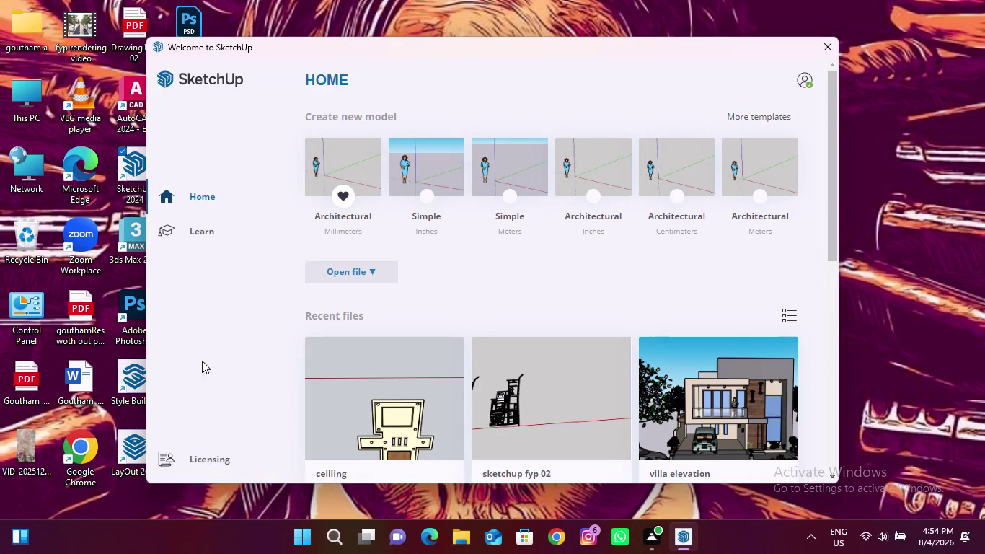
Open the recent 'ceilling' model from the SketchUp Welcome screen.
click(335, 413)
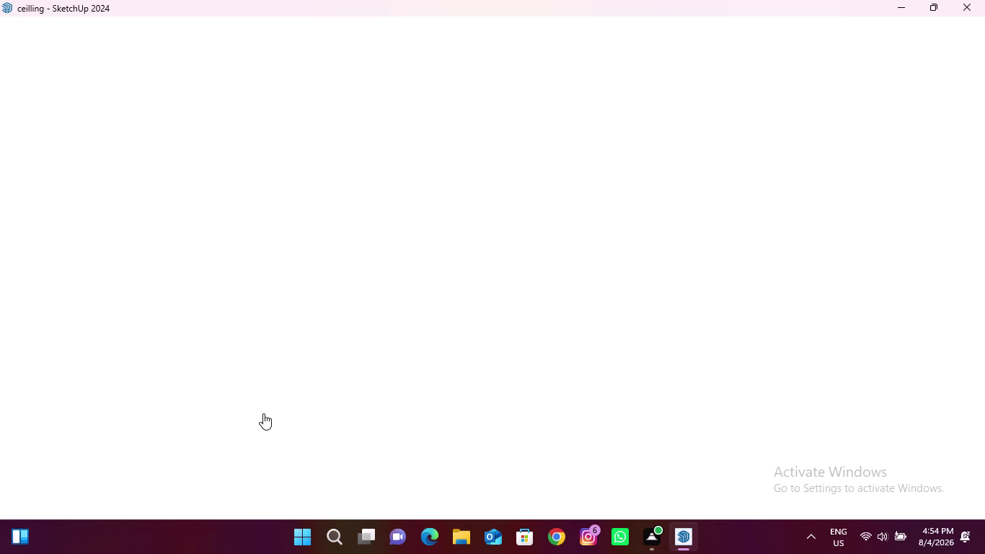
click(316, 542)
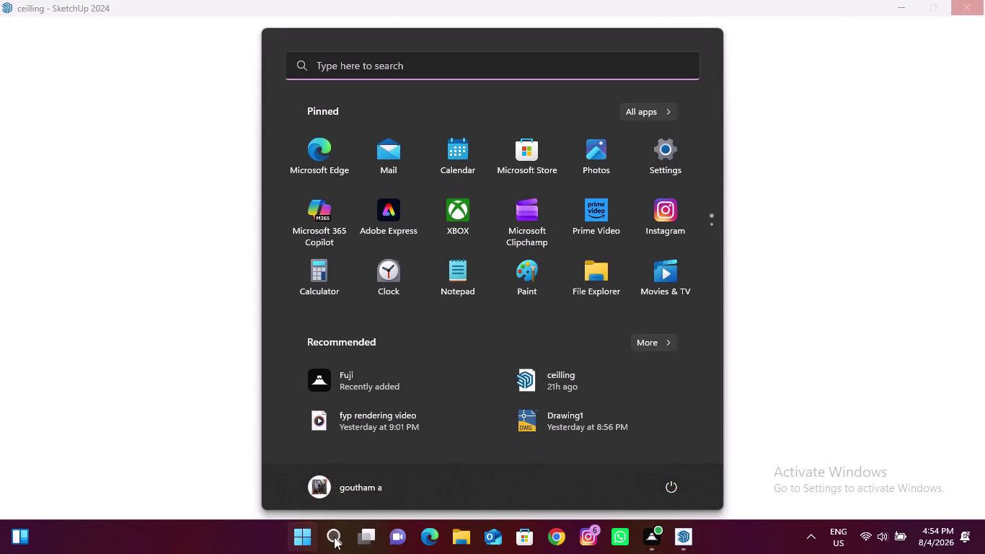
Launch Snipping Tool from the Start menu search and move it off the model.
click(340, 532)
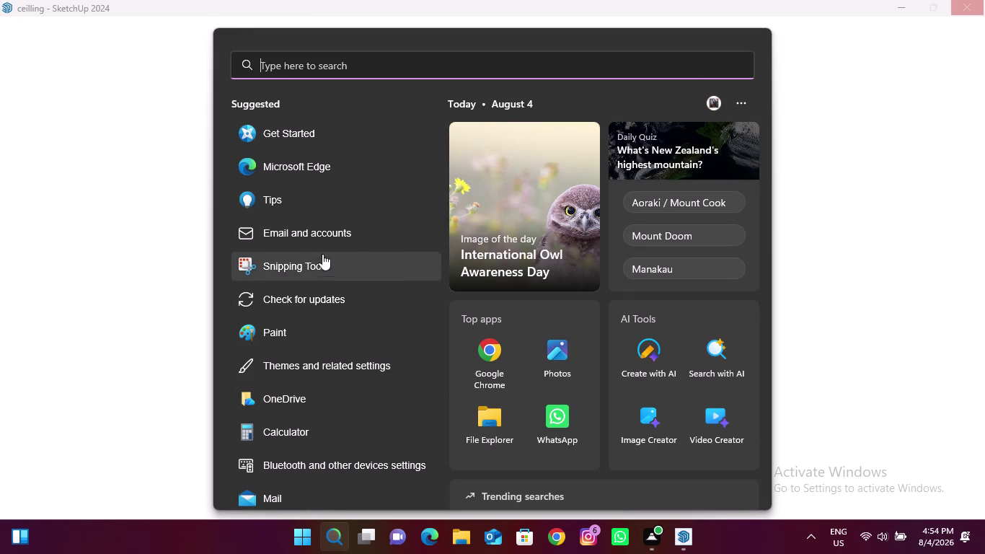
click(322, 263)
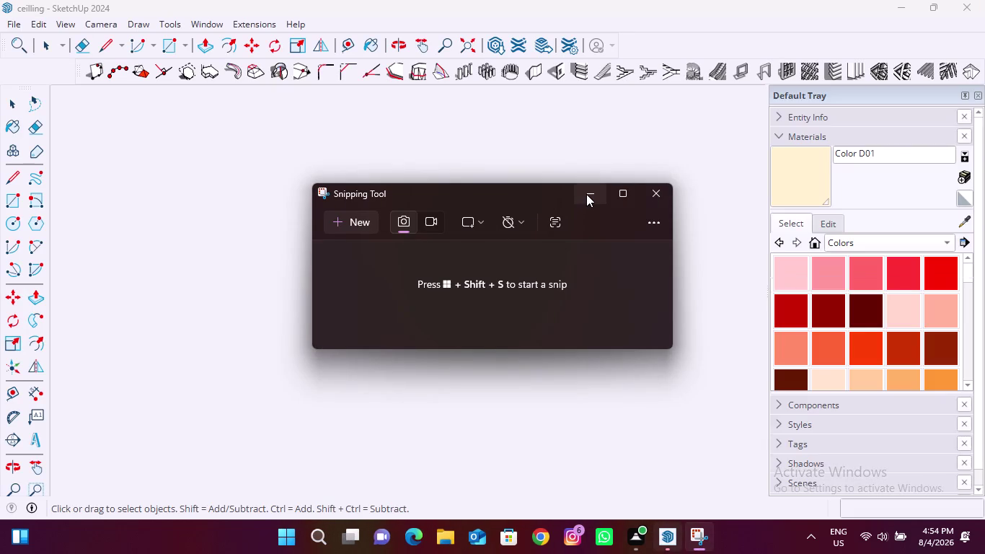
drag(464, 201, 487, 215)
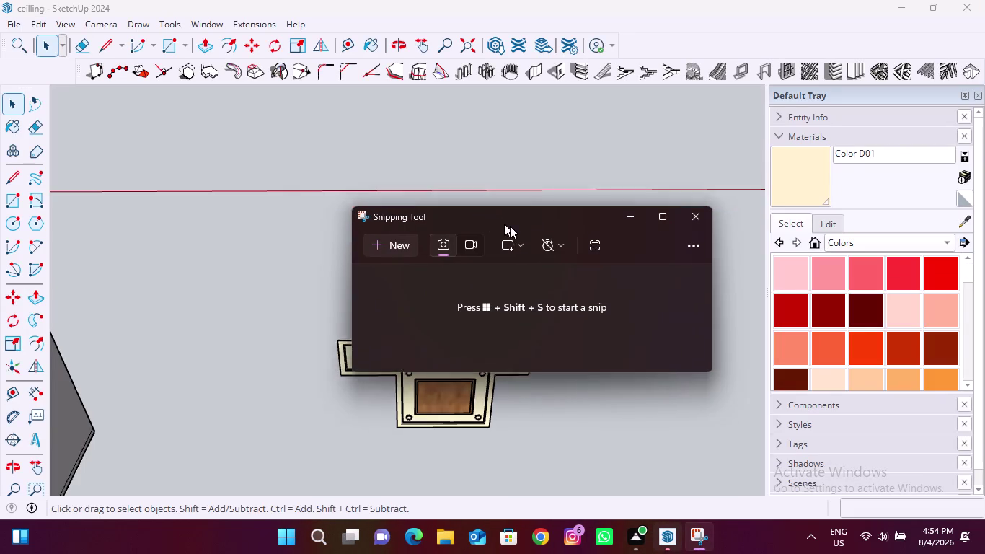
Move Snipping Tool to the right and zoom to center the ceilling model.
drag(487, 215, 782, 226)
scroll(up, 3)
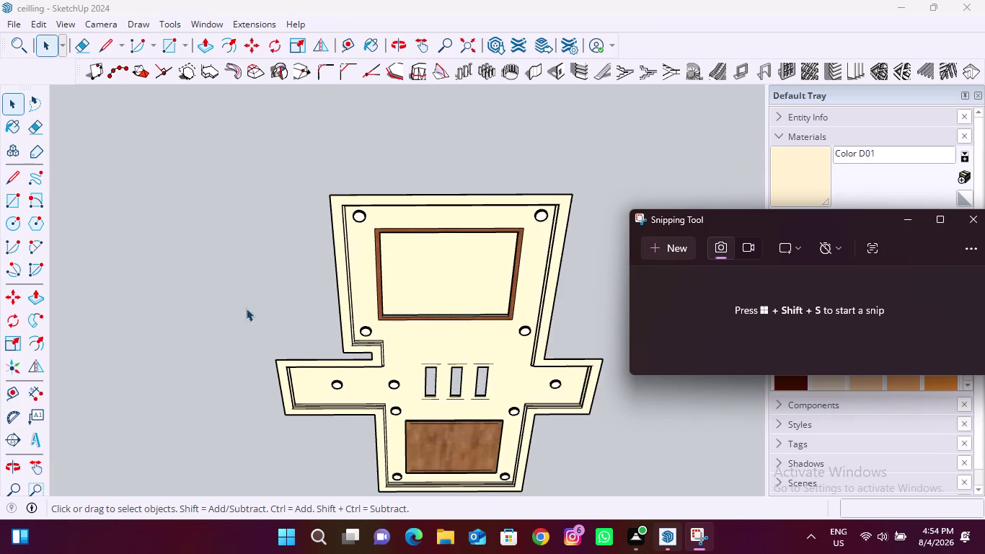
scroll(down, 3)
scroll(up, 3)
scroll(down, 3)
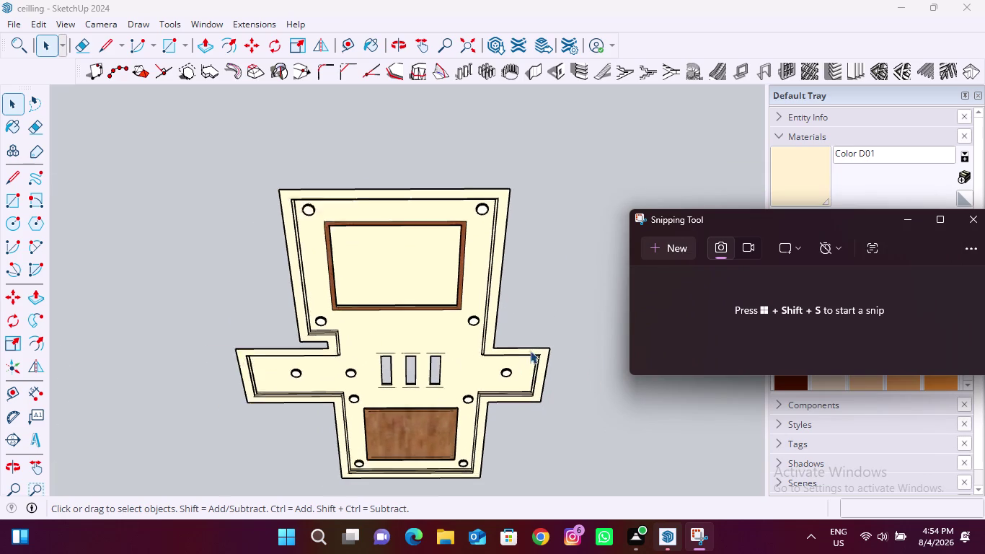
scroll(down, 3)
scroll(up, 3)
scroll(up, 3)
scroll(up, 3)
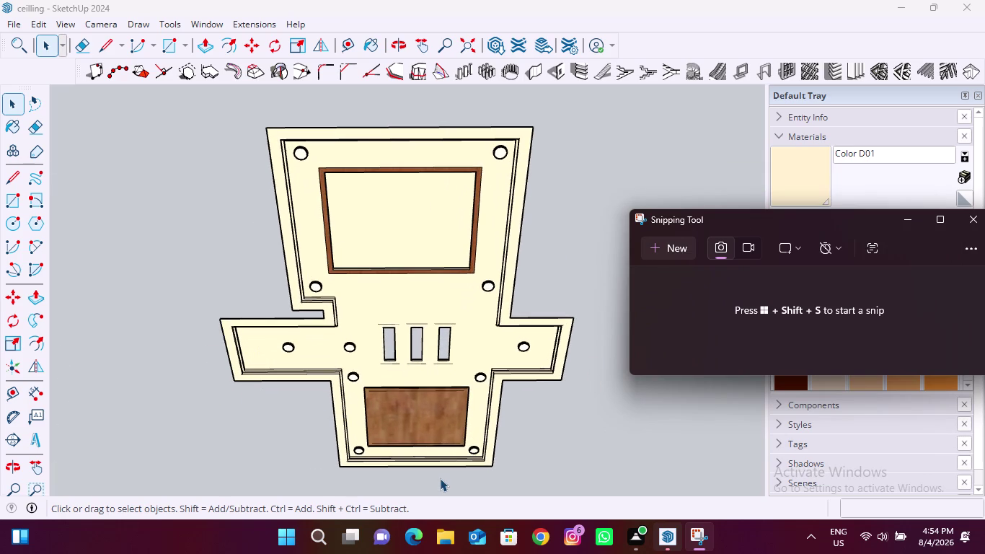
scroll(up, 3)
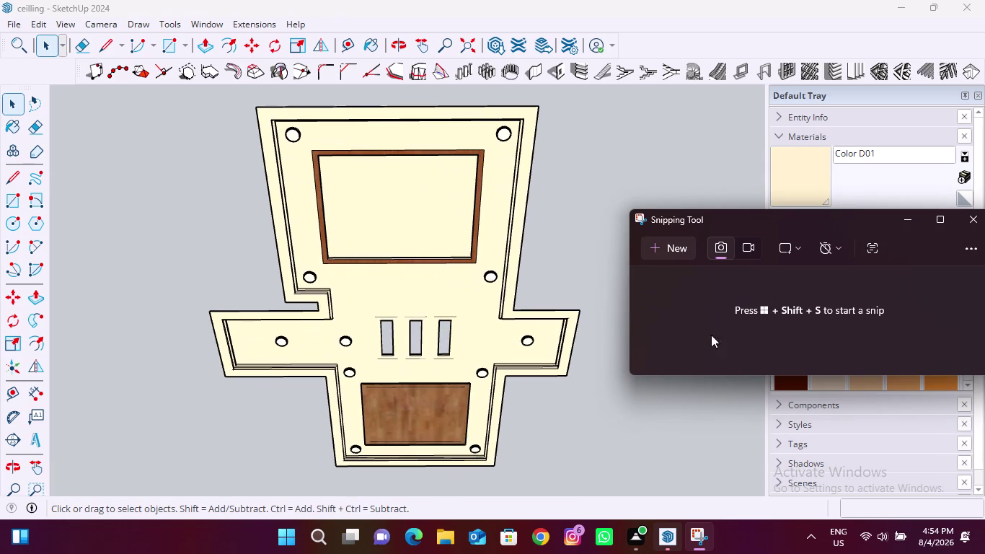
click(665, 244)
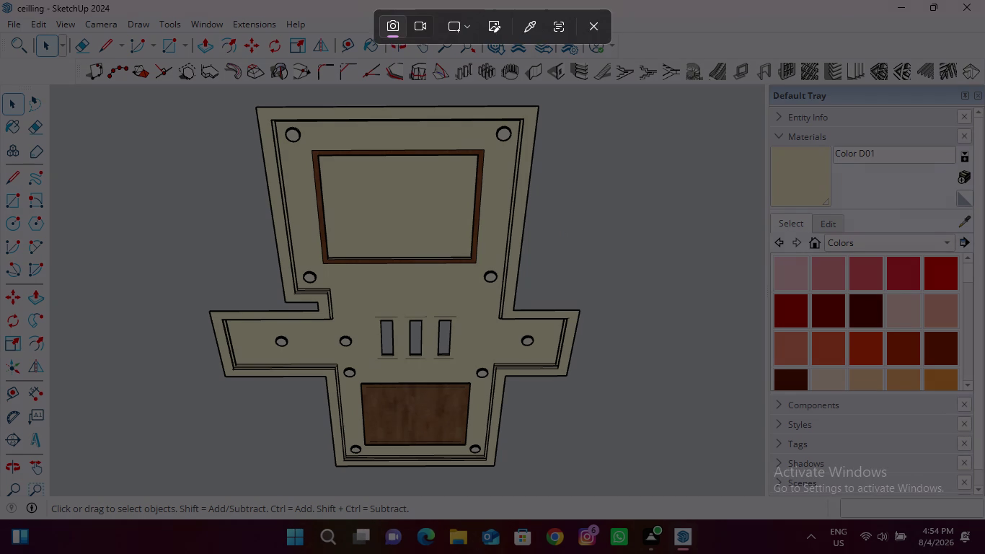
drag(117, 104, 614, 390)
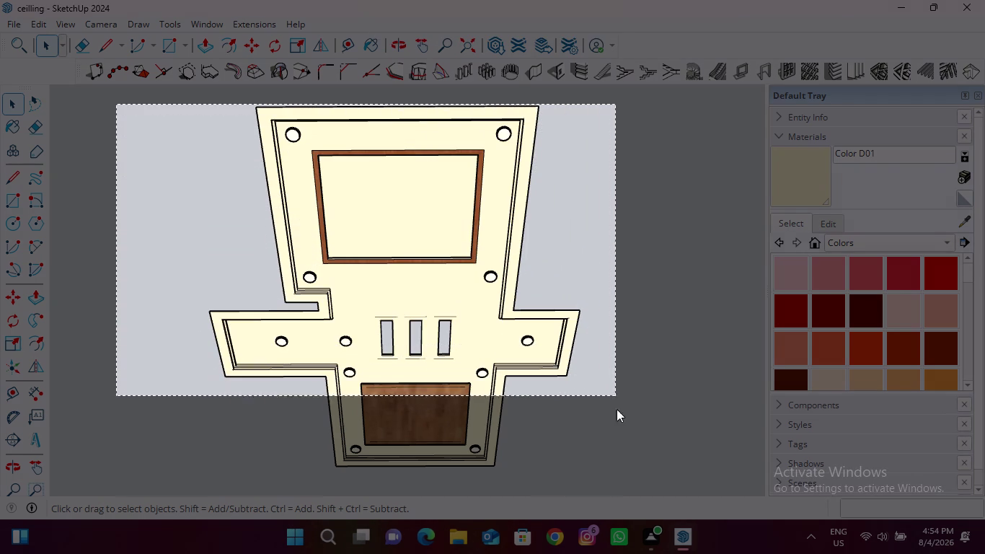
drag(614, 391, 645, 487)
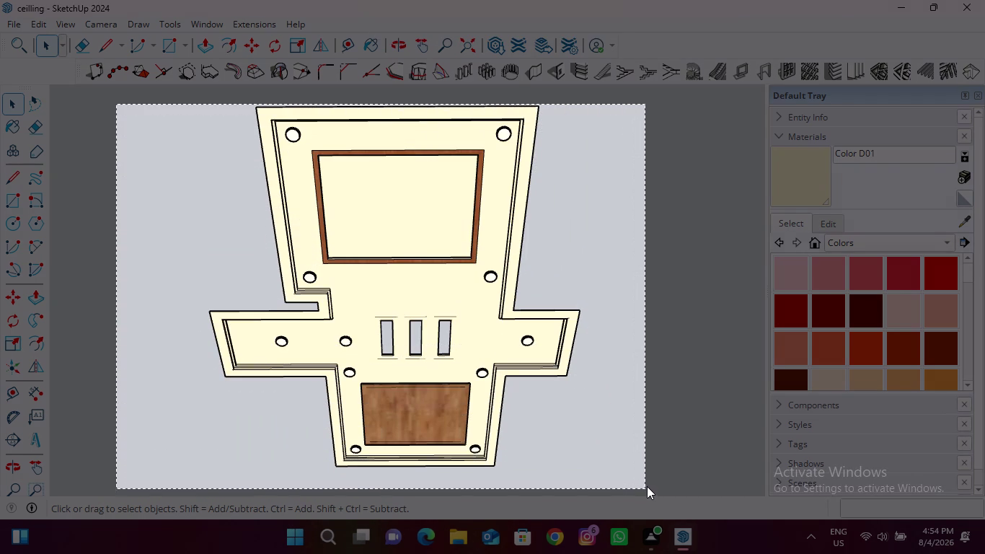
drag(645, 487, 562, 443)
key(Escape)
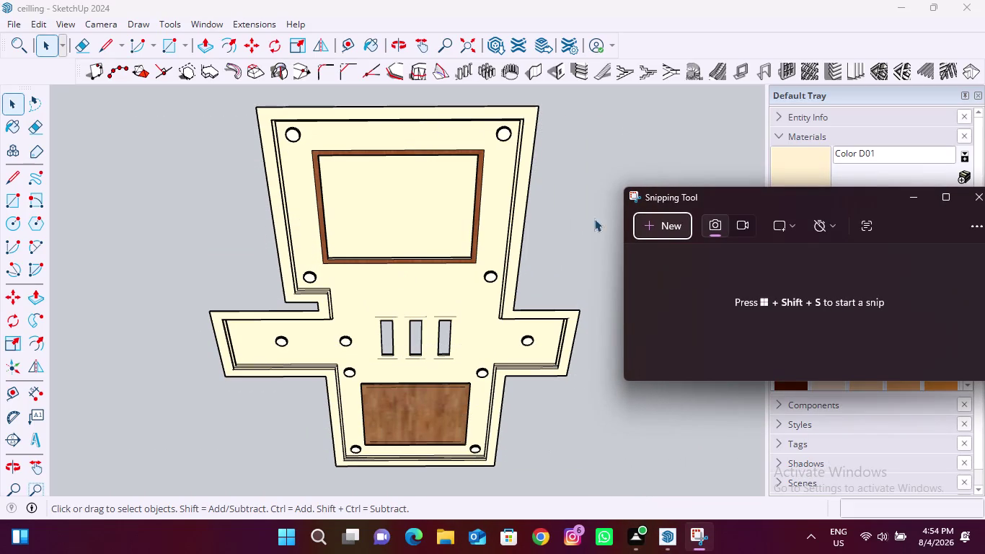
click(669, 226)
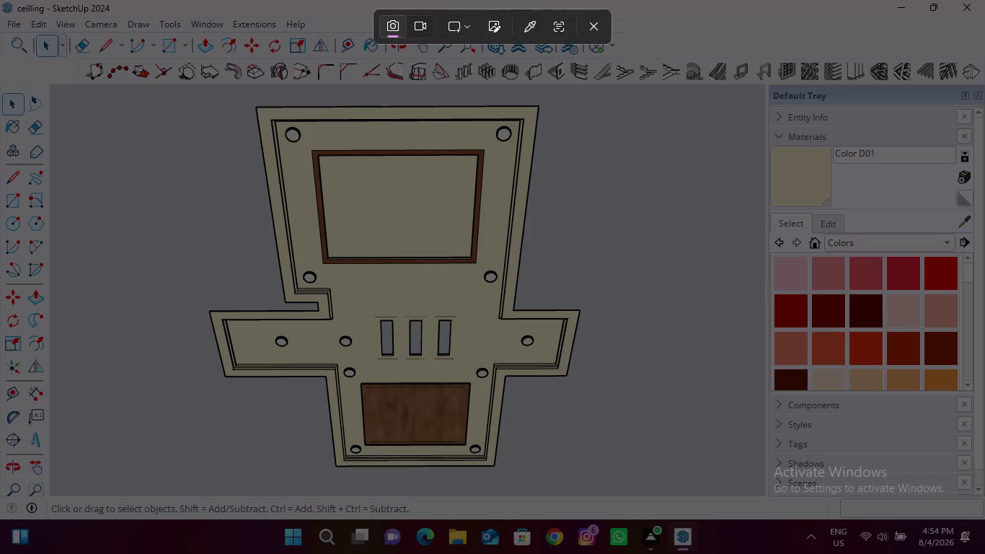
Snip a rectangle around the whole ceilling model, then move and close the capture window.
drag(121, 89, 147, 89)
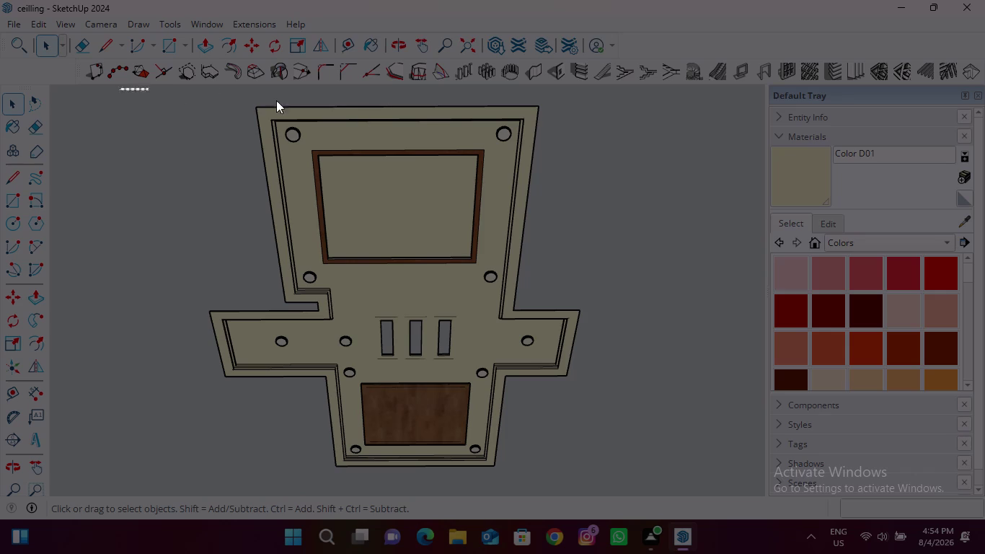
drag(147, 88, 657, 486)
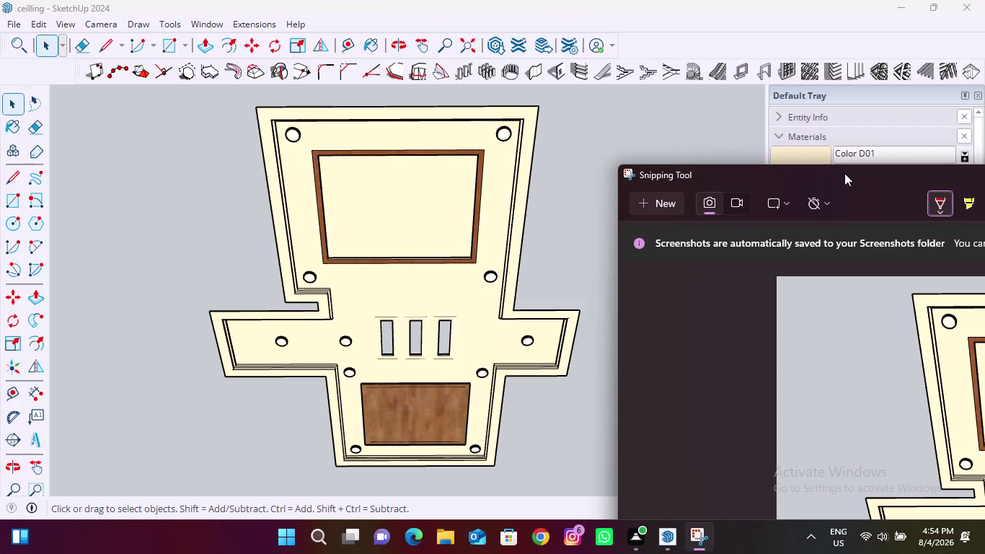
drag(844, 179, 286, 177)
click(886, 171)
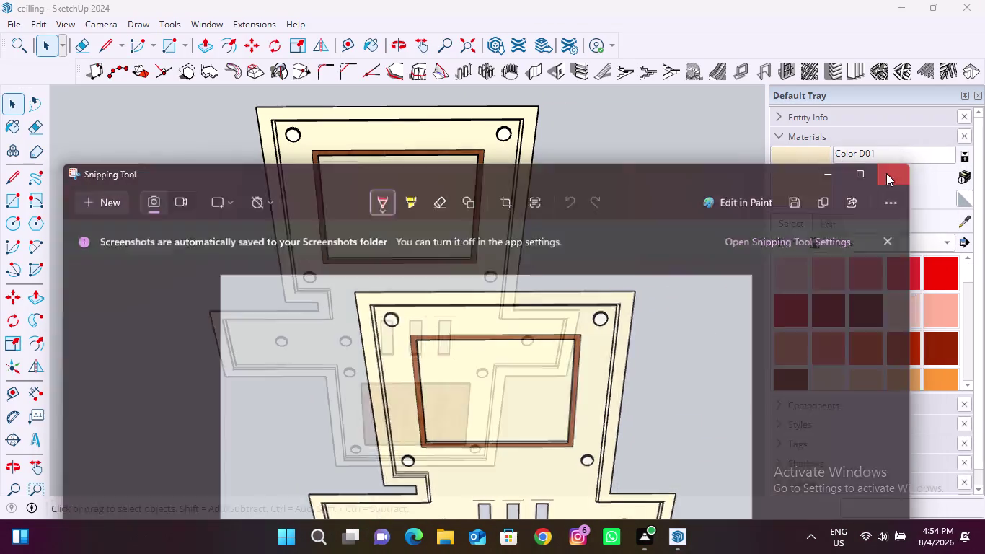